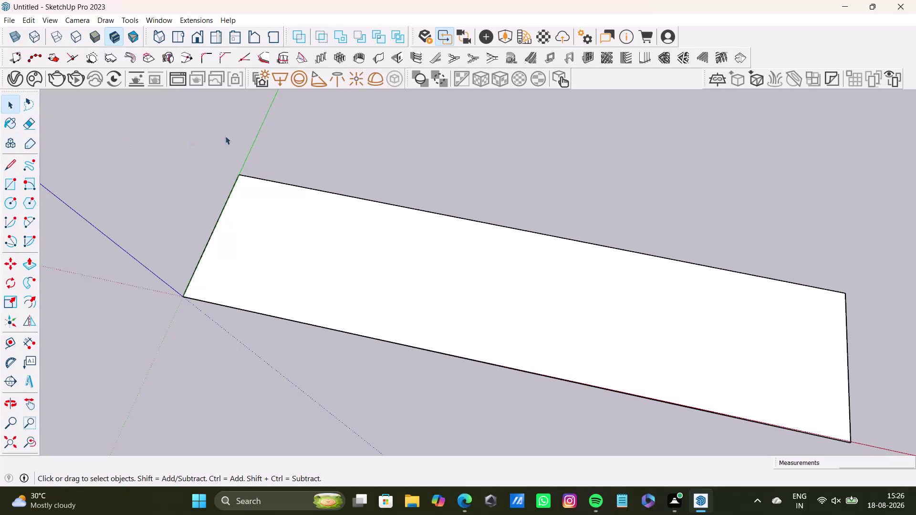
Draw a 20-foot edge from the green axis, locked parallel to the red axis.
scroll(down, 3)
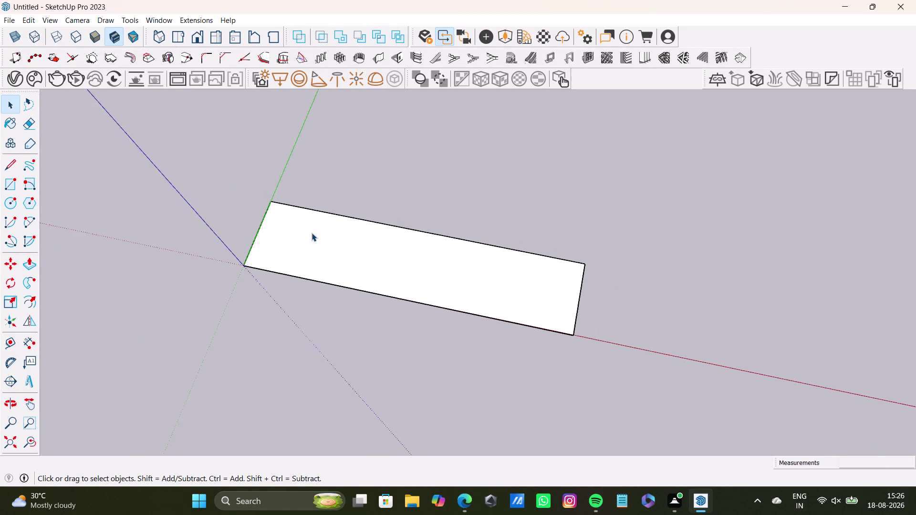
scroll(down, 3)
middle_drag(317, 228, 263, 352)
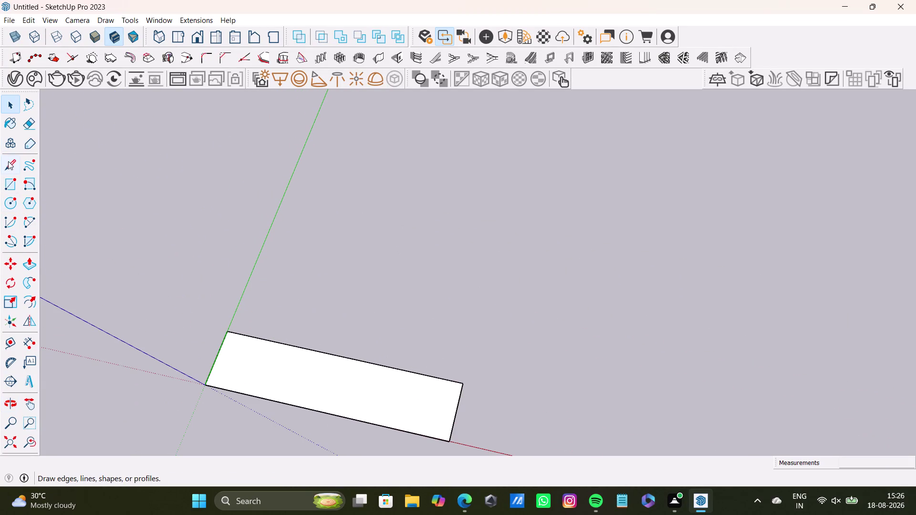
click(9, 163)
click(247, 280)
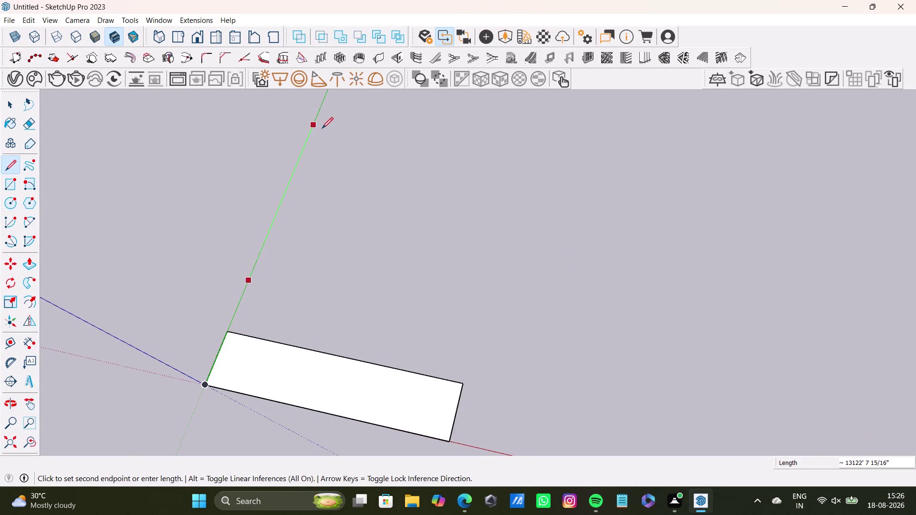
key(Up)
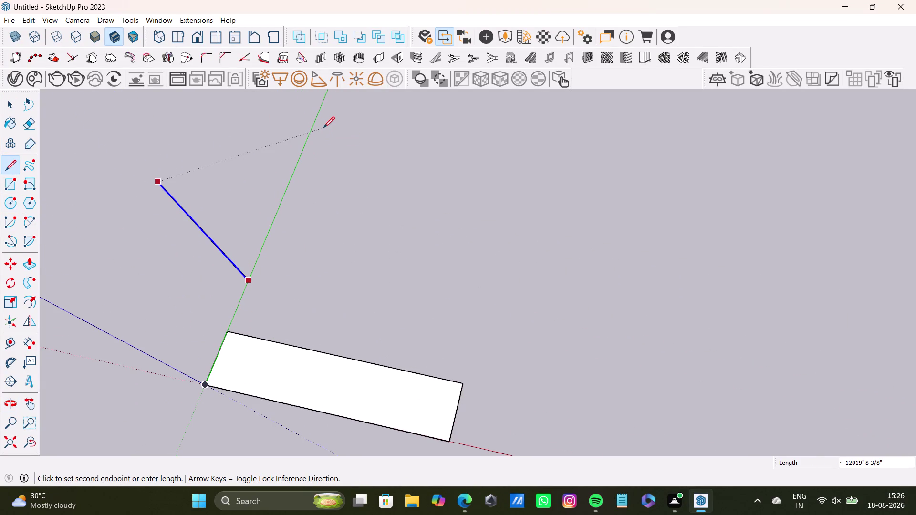
key(Right)
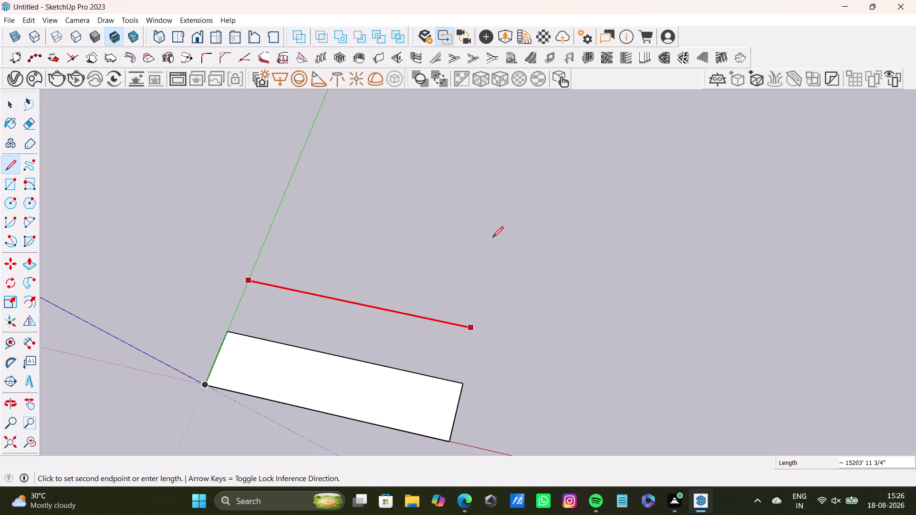
text(20')
key(Return)
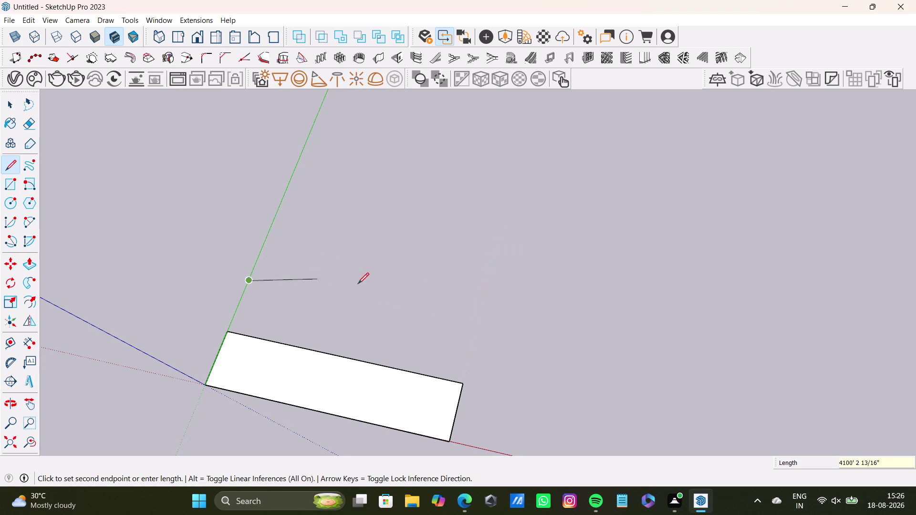
Re-enter the 20' length with the edge locked along the red axis, then finish drawing.
scroll(up, 3)
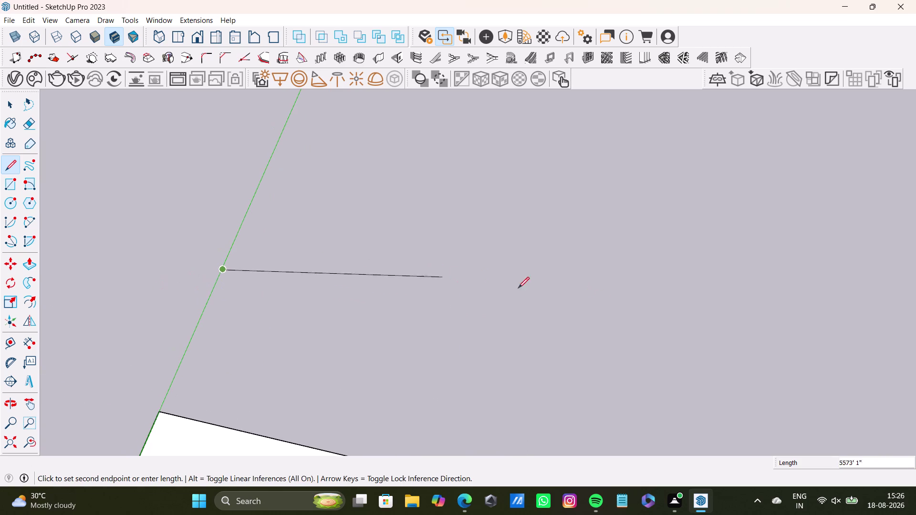
scroll(down, 3)
middle_drag(671, 313, 399, 217)
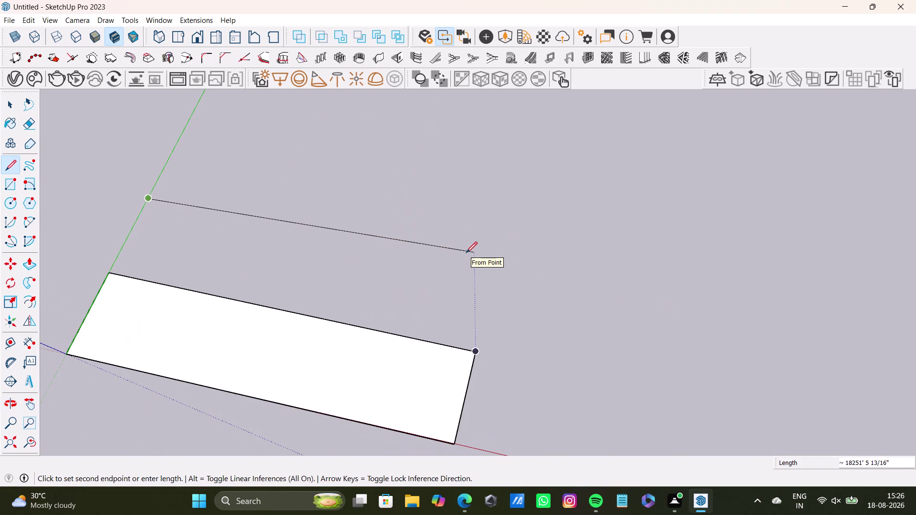
key(Right)
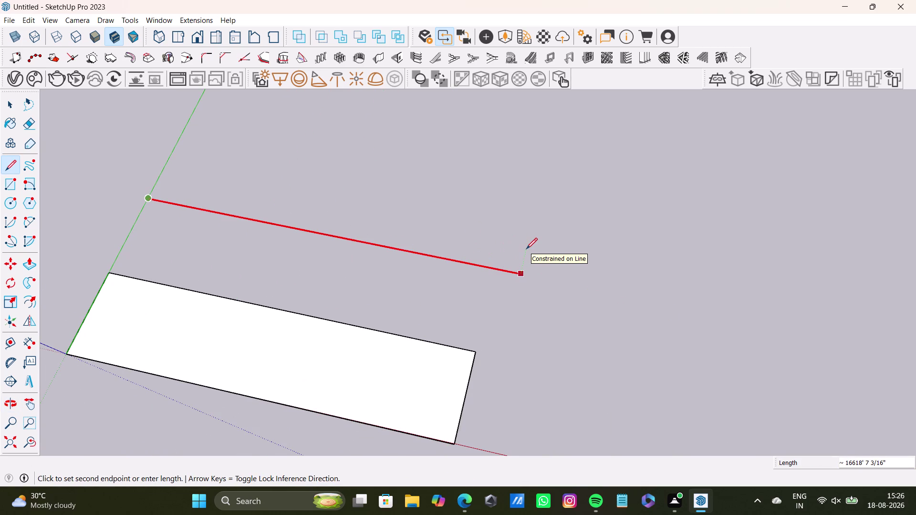
key(3)
key(BackSpace)
text(2)
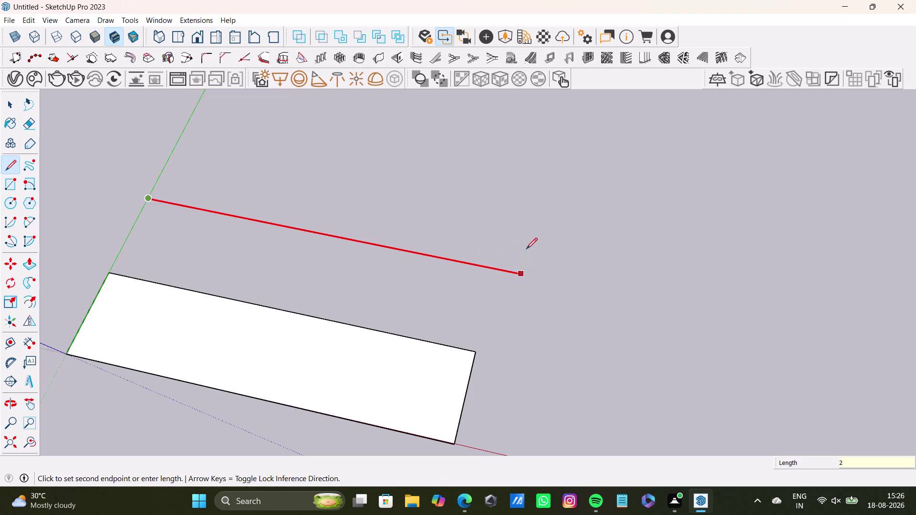
text(0')
key(Return)
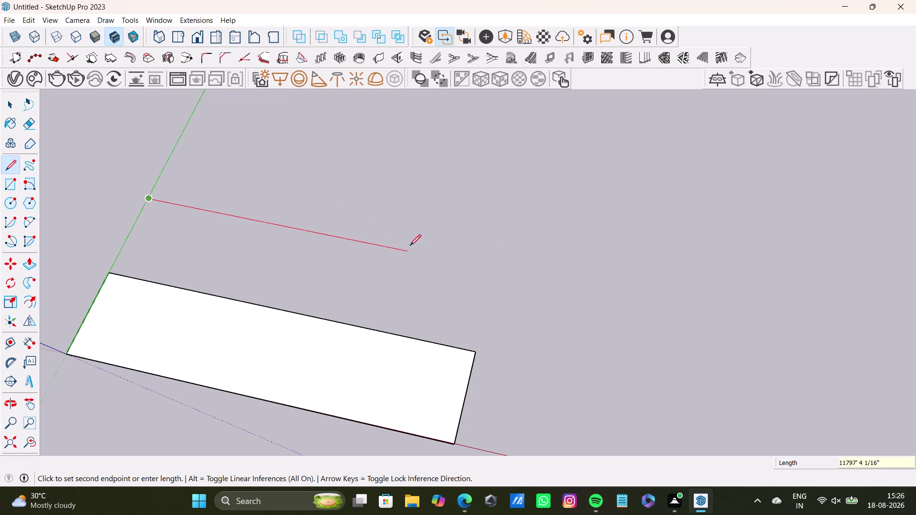
scroll(down, 3)
key(space)
text(v)
scroll(up, 3)
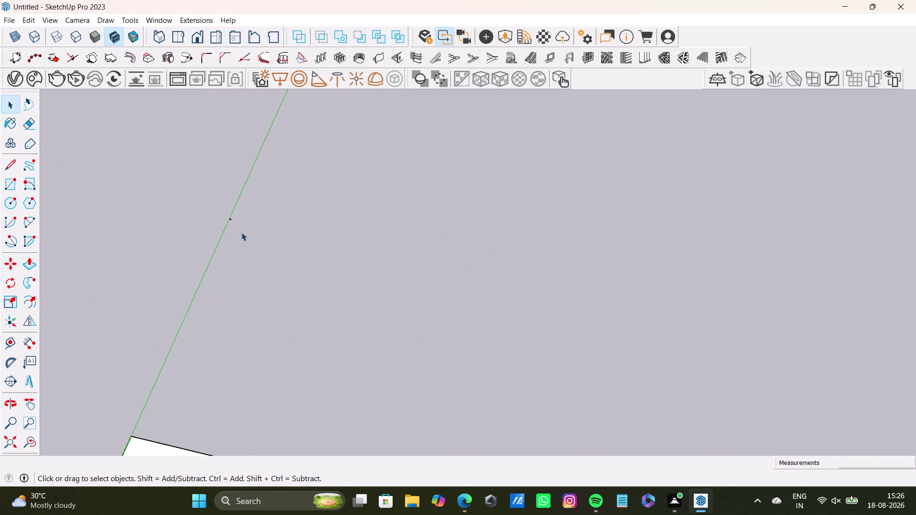
Start a tape measurement from the edge's green-axis endpoint, then cancel it.
scroll(up, 3)
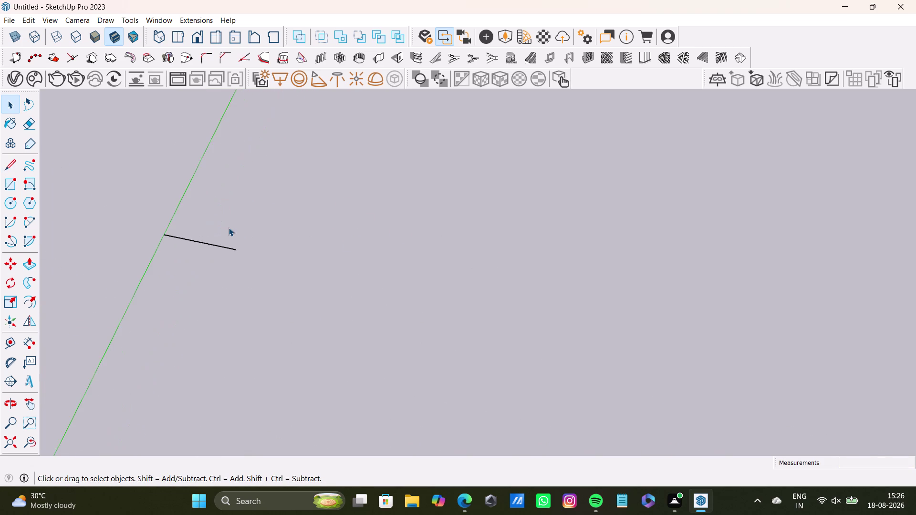
scroll(up, 3)
scroll(up, 3)
scroll(down, 3)
middle_drag(228, 227, 583, 232)
scroll(down, 3)
scroll(up, 3)
middle_drag(493, 267, 552, 299)
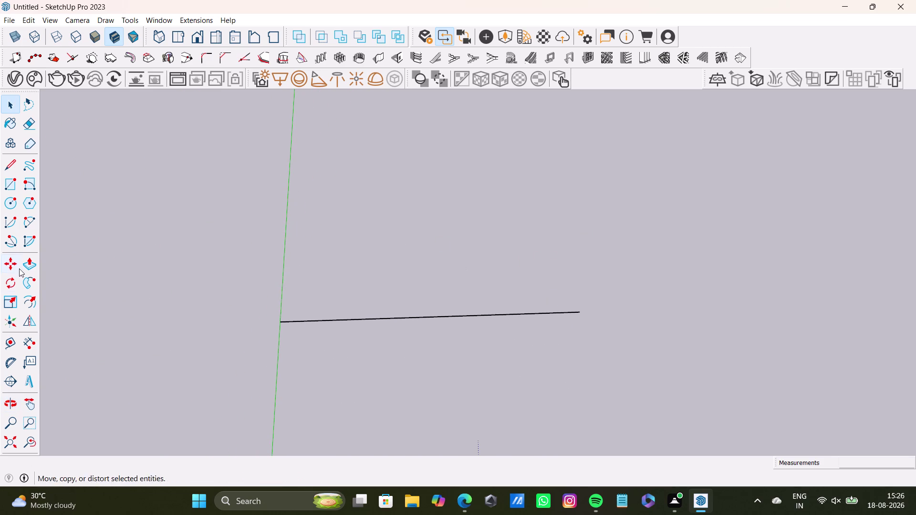
drag(19, 297, 20, 316)
click(13, 339)
click(278, 324)
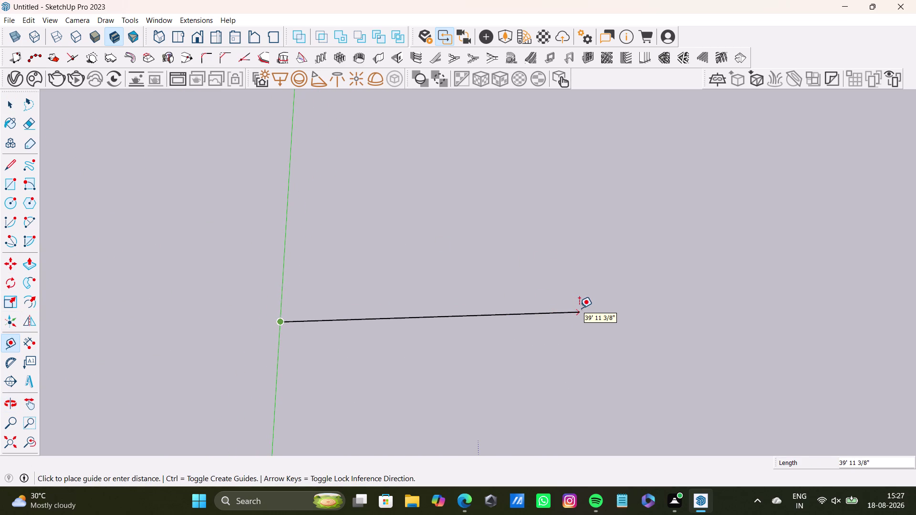
key(space)
Undo twice to remove the drawn edge.
scroll(up, 3)
scroll(down, 3)
scroll(up, 3)
middle_drag(423, 290, 420, 276)
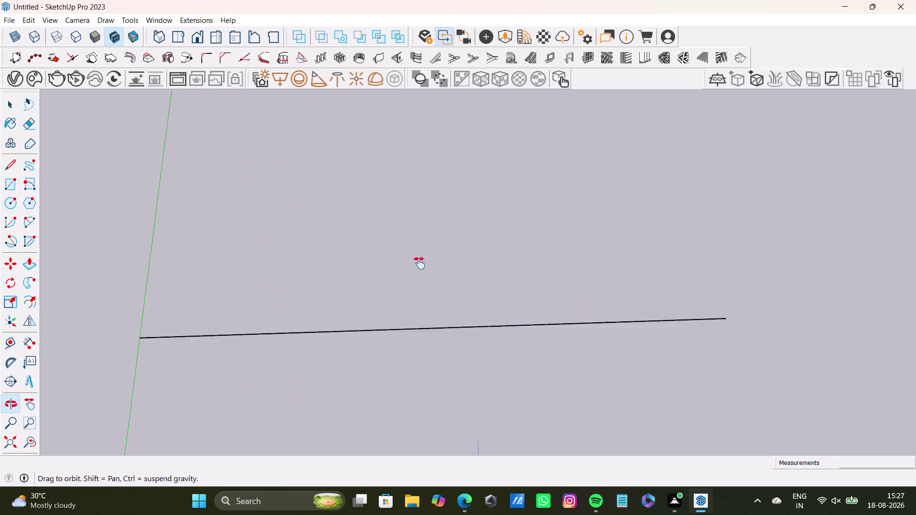
middle_drag(420, 276, 411, 222)
key(ctrl+z)
key(ctrl+z)
Zoom extents, then box-select and delete the long rectangular face and its edges.
scroll(down, 3)
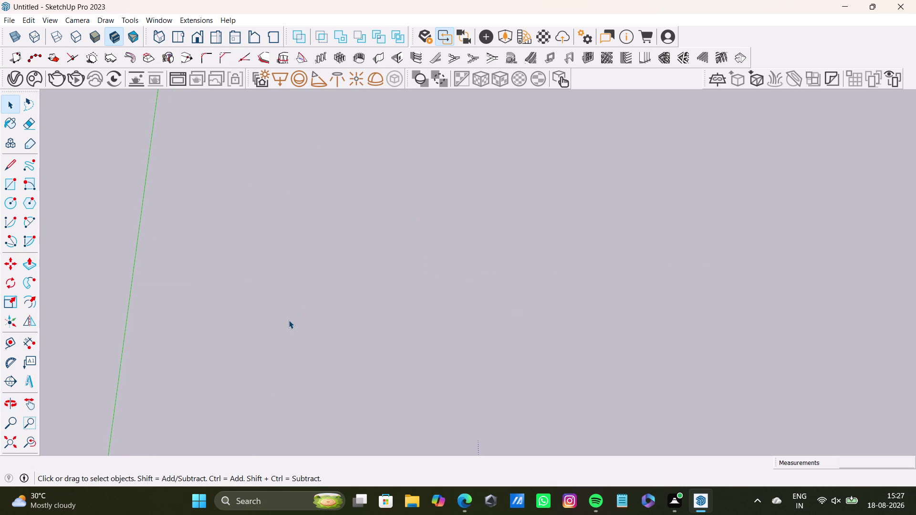
scroll(down, 3)
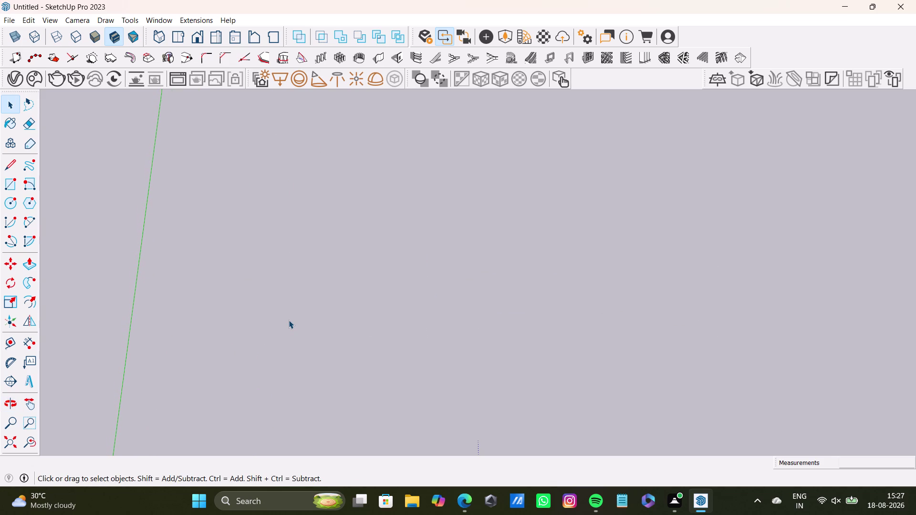
click(8, 450)
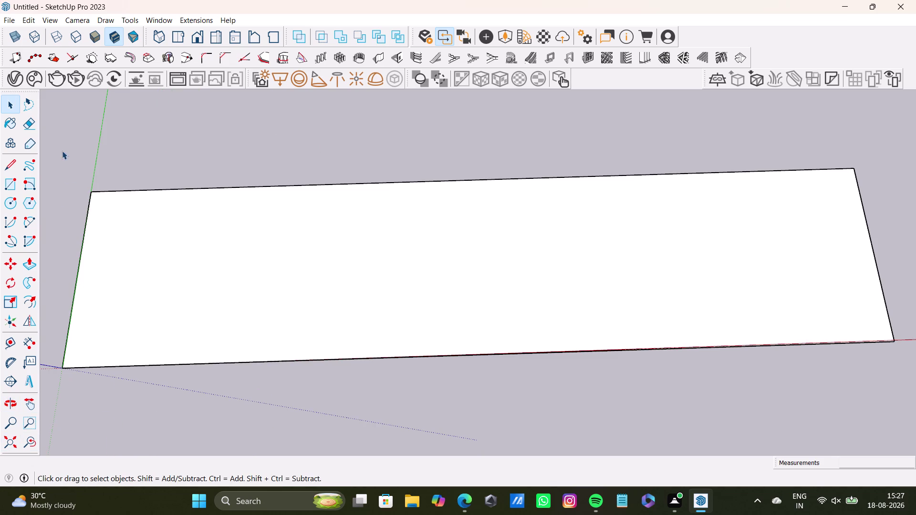
drag(62, 150, 915, 419)
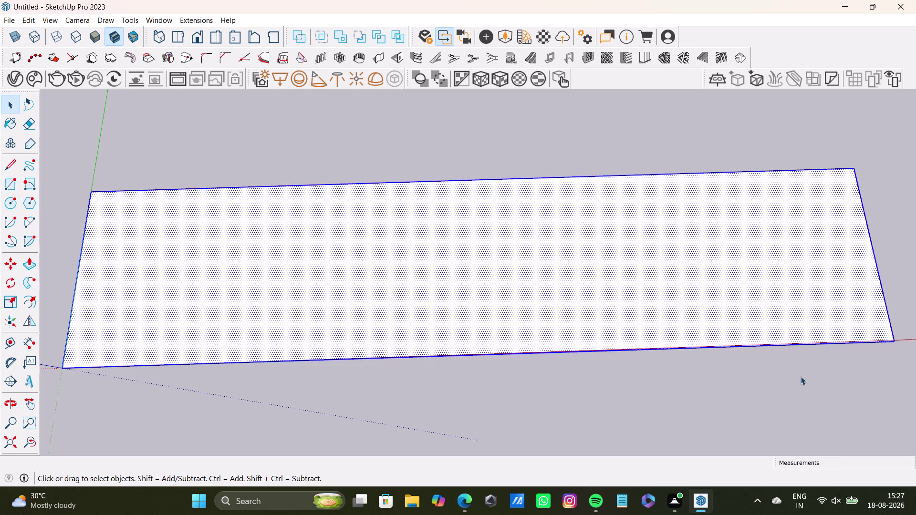
key(Delete)
middle_drag(221, 299, 488, 278)
scroll(up, 3)
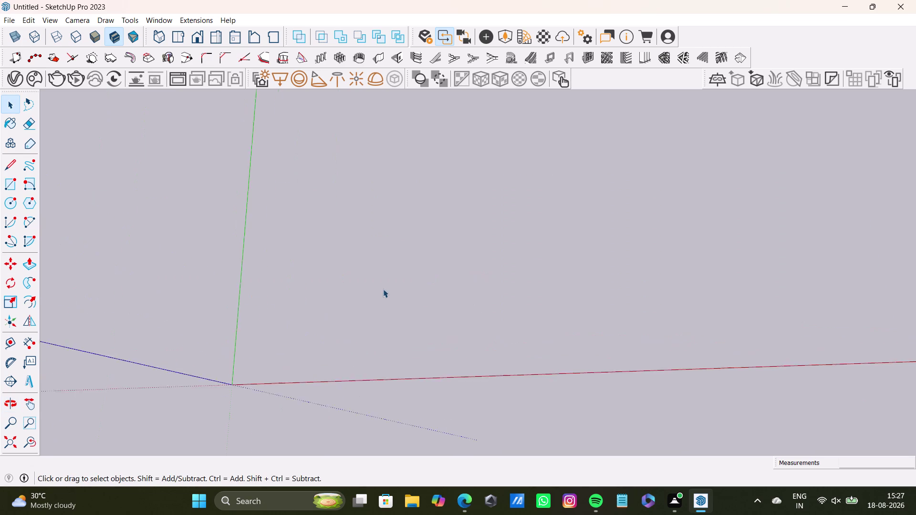
Place a tape-measure guide 12 feet from the origin along the green axis.
scroll(up, 3)
middle_drag(383, 290, 335, 132)
scroll(up, 3)
middle_drag(203, 328, 283, 199)
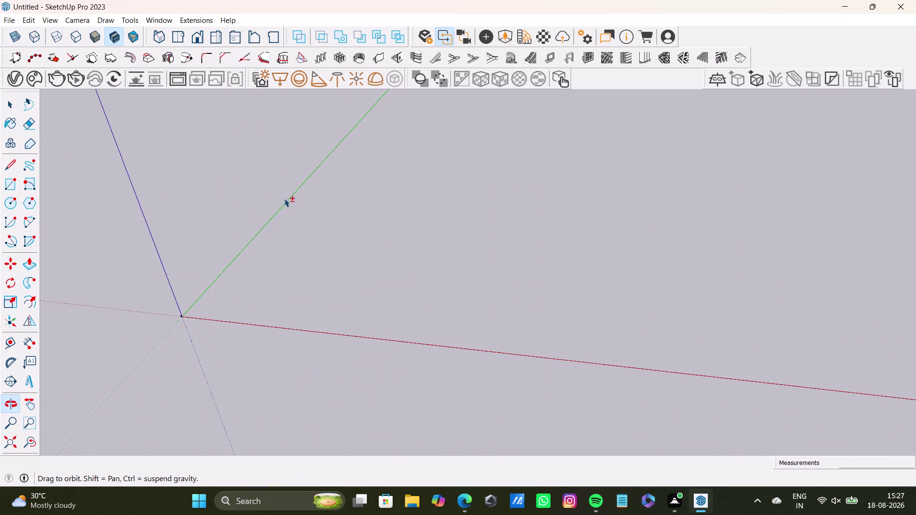
scroll(up, 3)
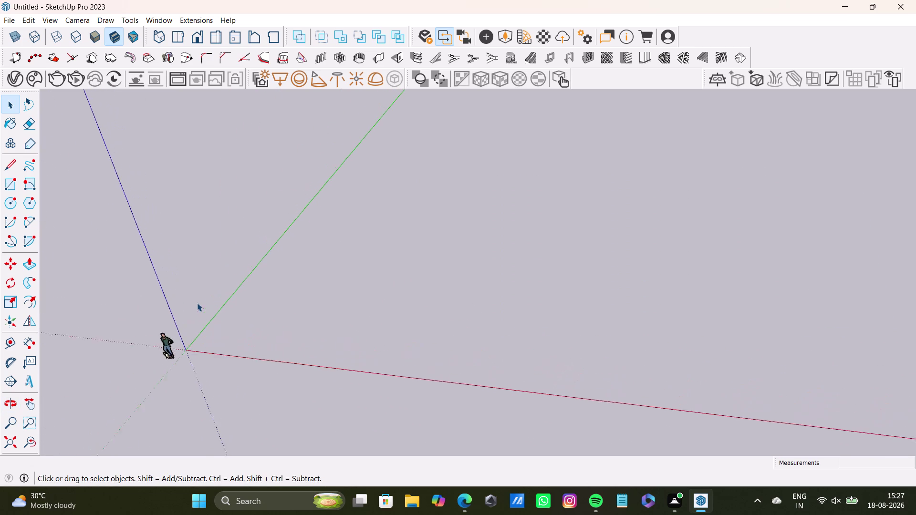
scroll(up, 3)
middle_drag(217, 331, 253, 241)
scroll(up, 3)
middle_drag(211, 298, 209, 274)
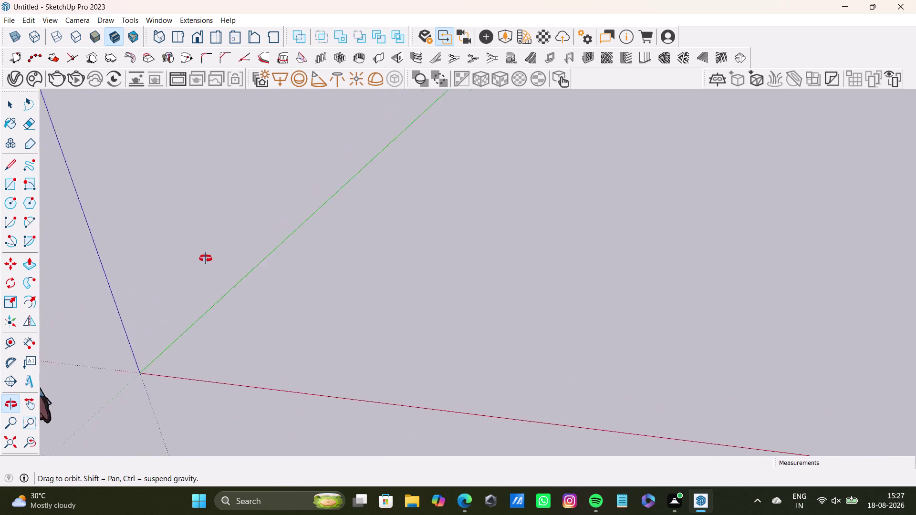
middle_drag(209, 273, 259, 273)
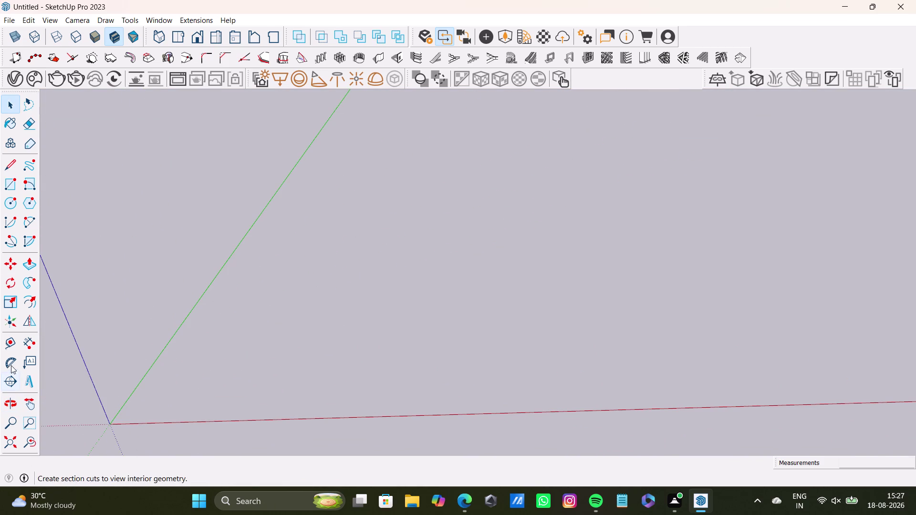
click(8, 347)
click(110, 417)
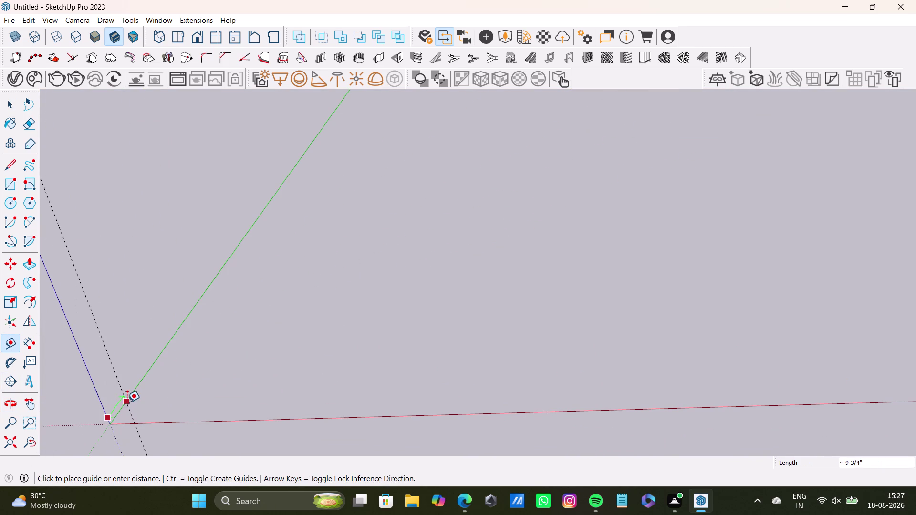
key(space)
click(14, 350)
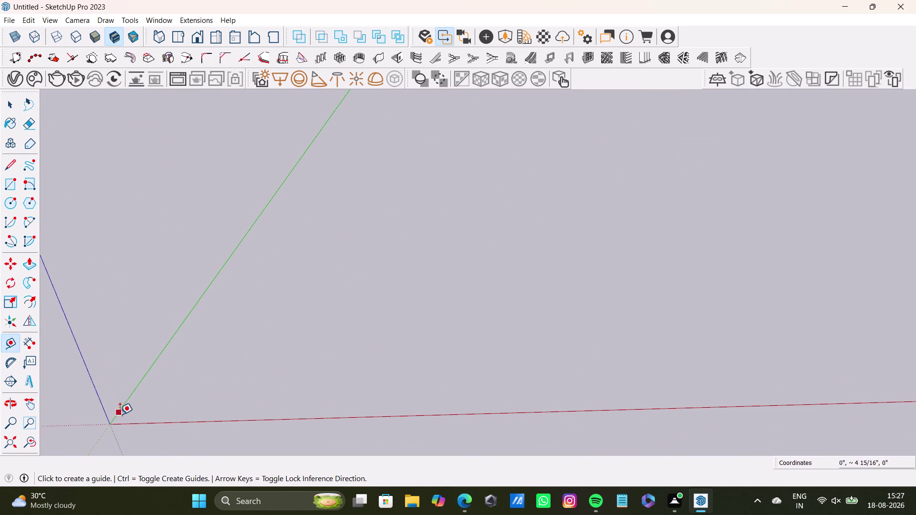
click(111, 421)
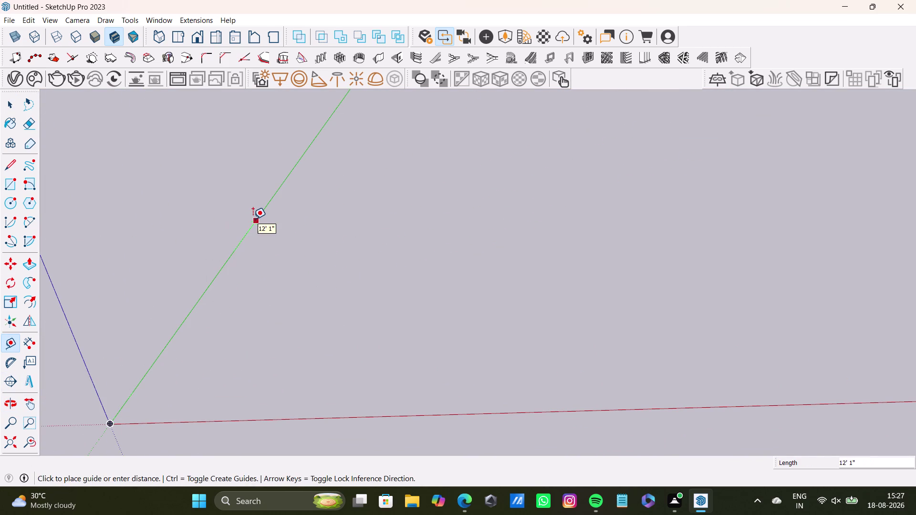
text(12')
key(Return)
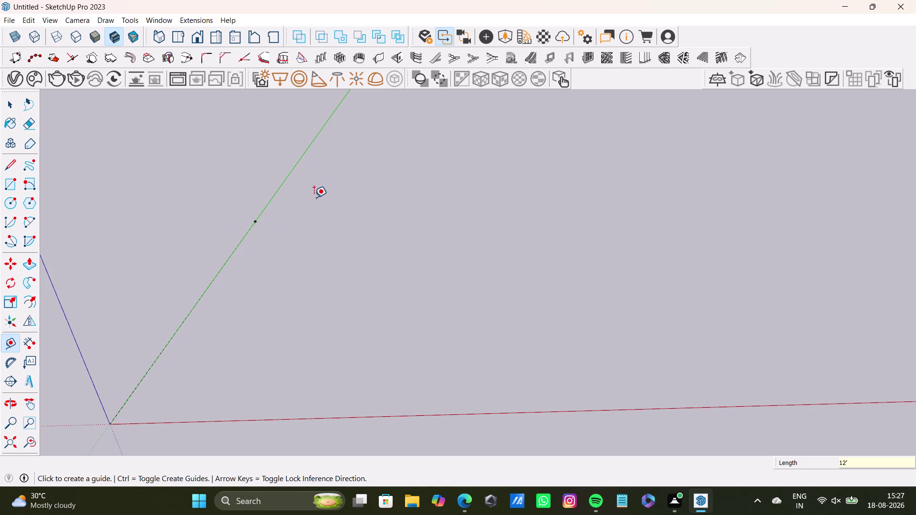
Measure a guide from the 12-foot point parallel to the red axis.
click(255, 220)
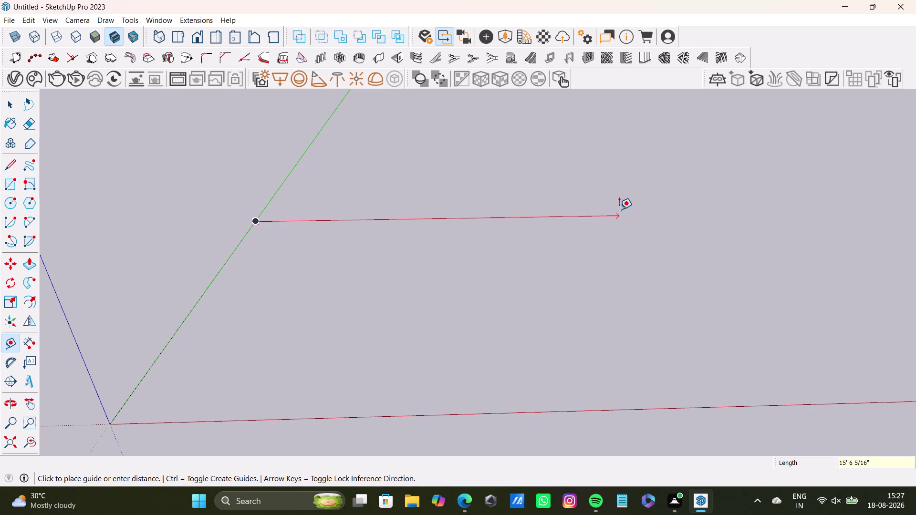
key(Right)
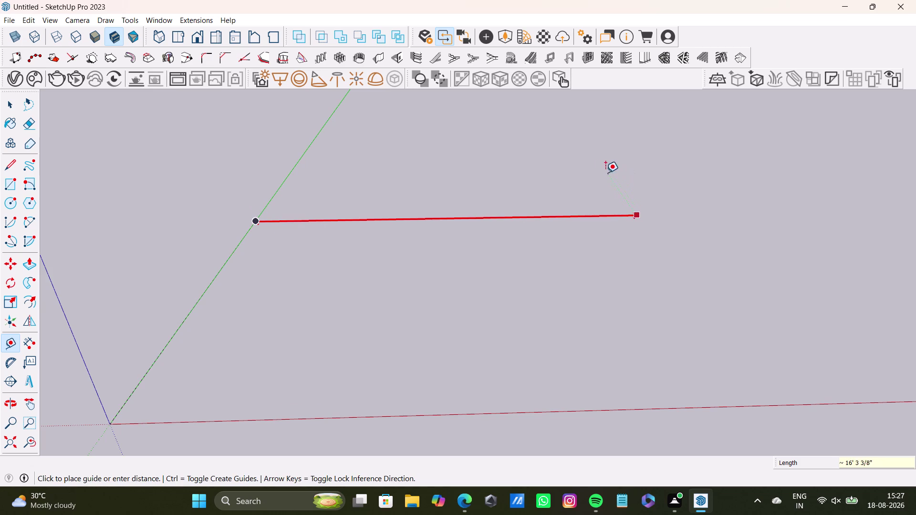
middle_drag(569, 242, 548, 409)
middle_drag(532, 309, 535, 329)
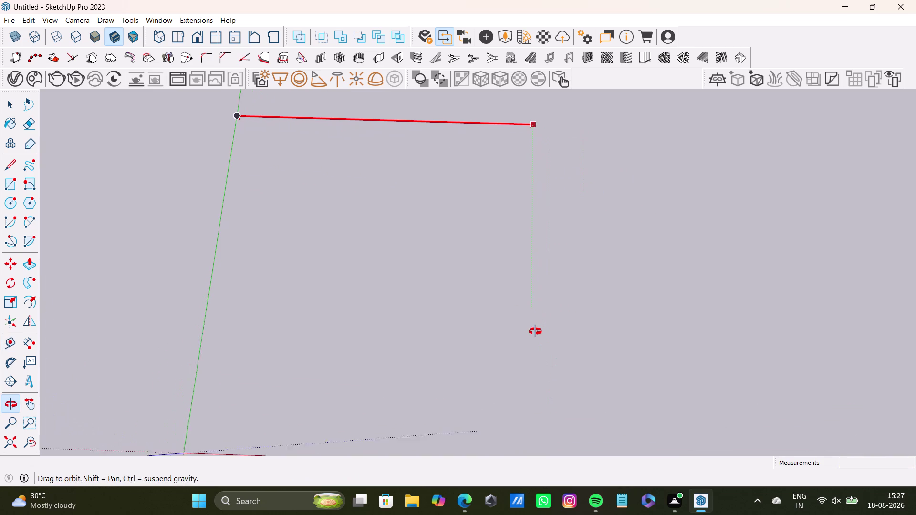
middle_drag(535, 329, 536, 333)
scroll(down, 3)
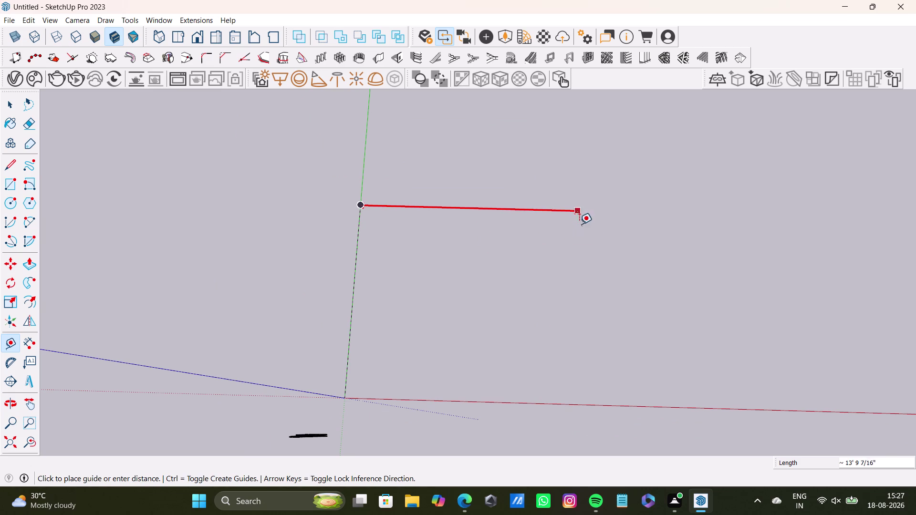
click(593, 223)
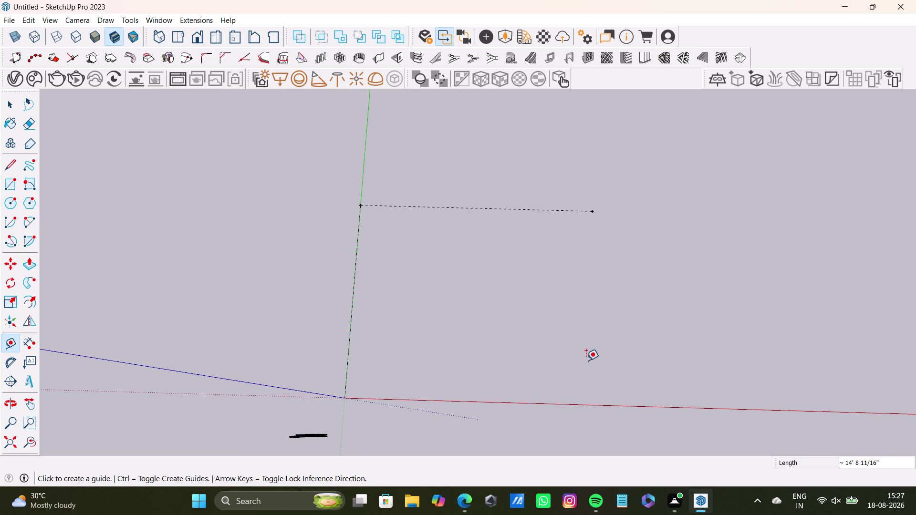
Extend guides from the far corner down to the red axis and back toward the origin.
click(15, 346)
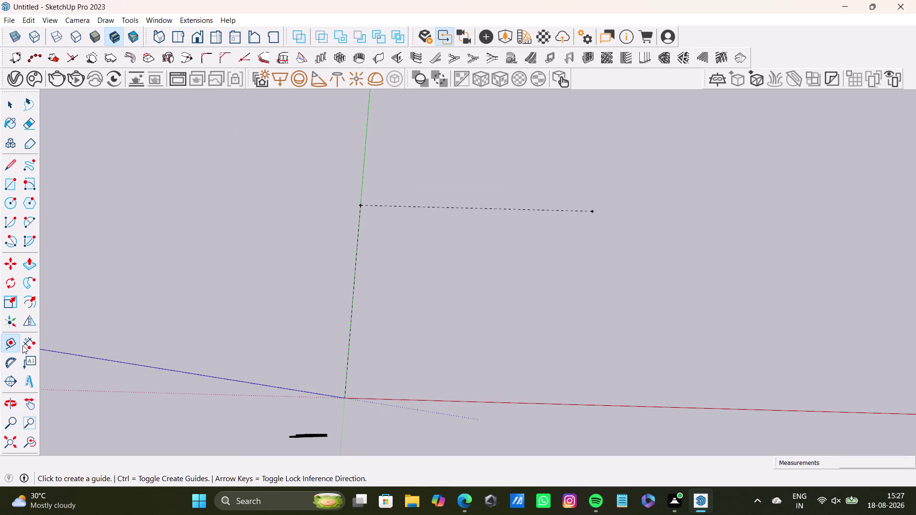
click(591, 211)
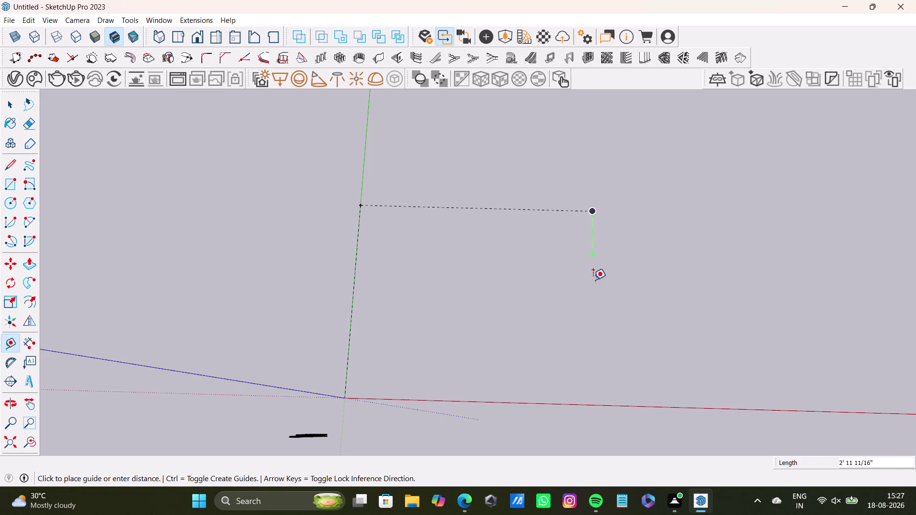
click(590, 403)
click(346, 397)
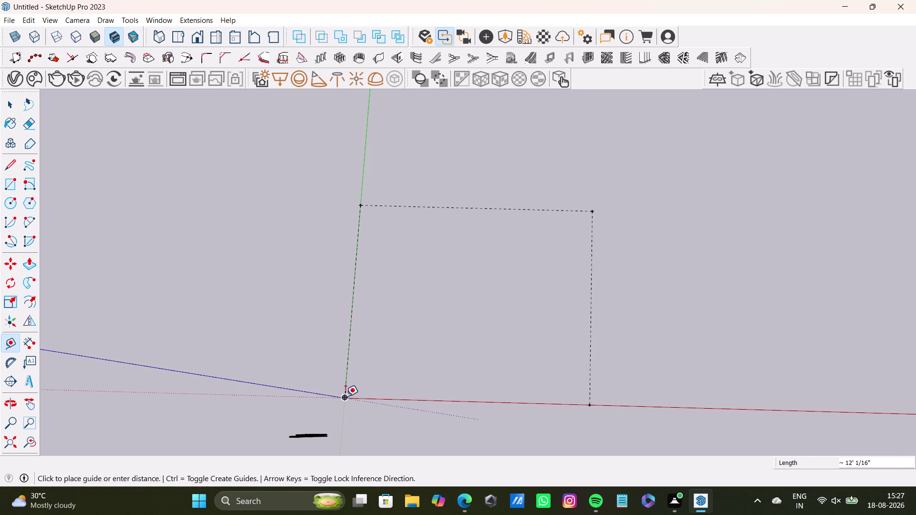
click(589, 402)
key(space)
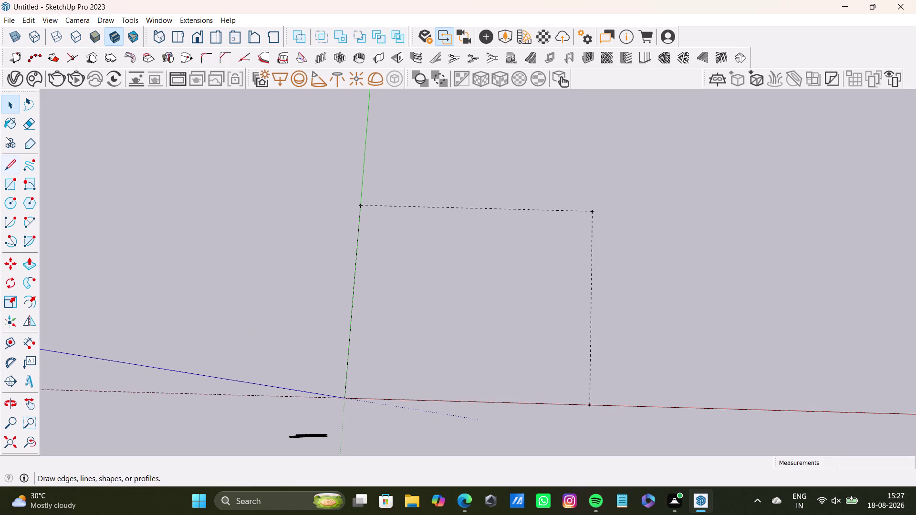
Pencil from the origin through each guide corner and back, closing the 12-foot square face.
click(13, 164)
click(362, 204)
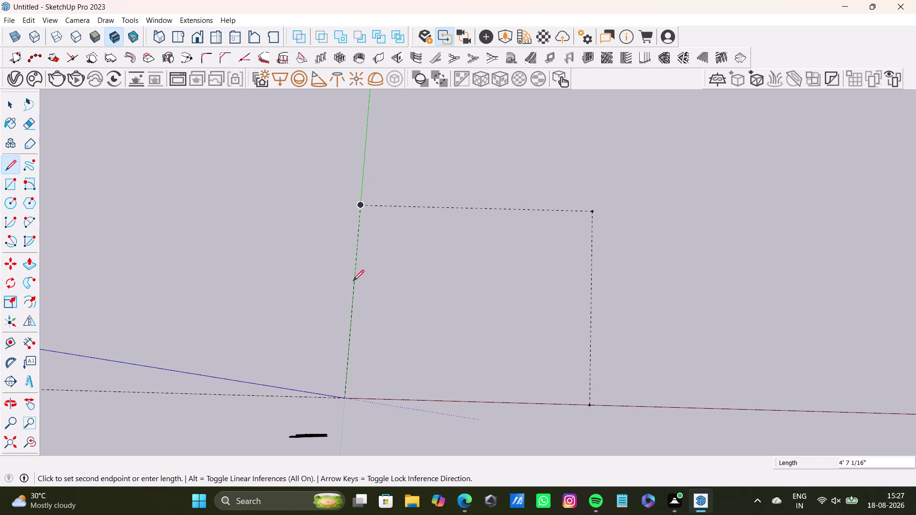
click(347, 396)
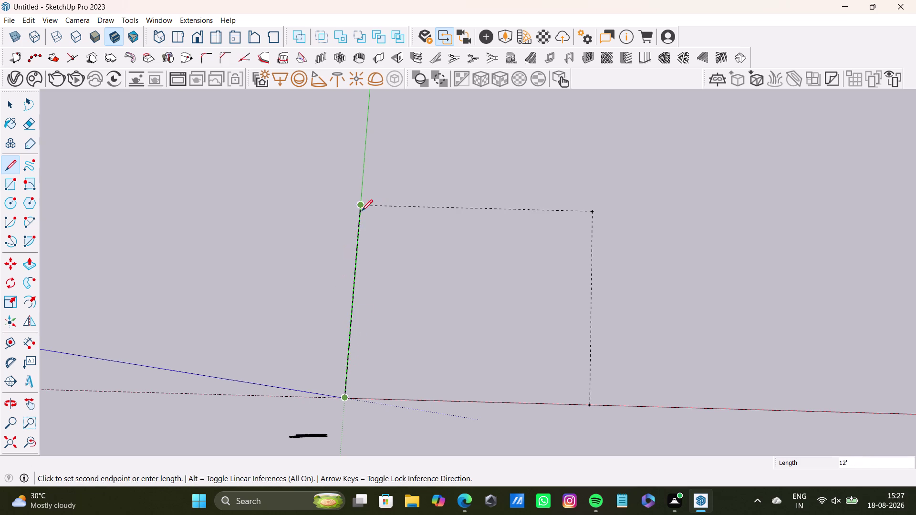
click(588, 404)
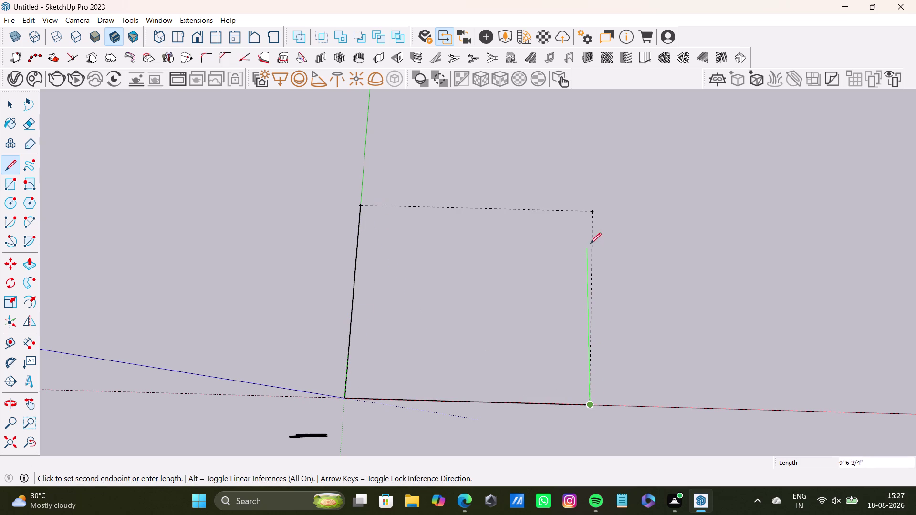
click(593, 215)
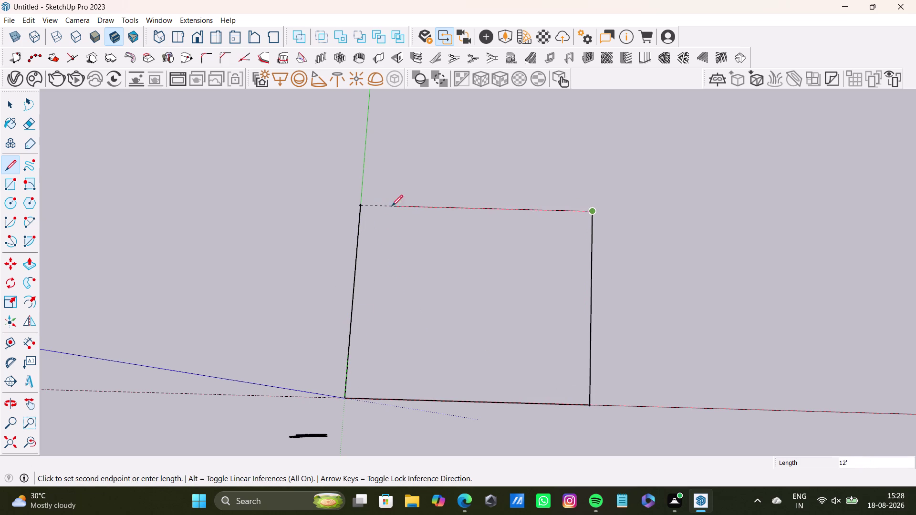
click(365, 204)
key(space)
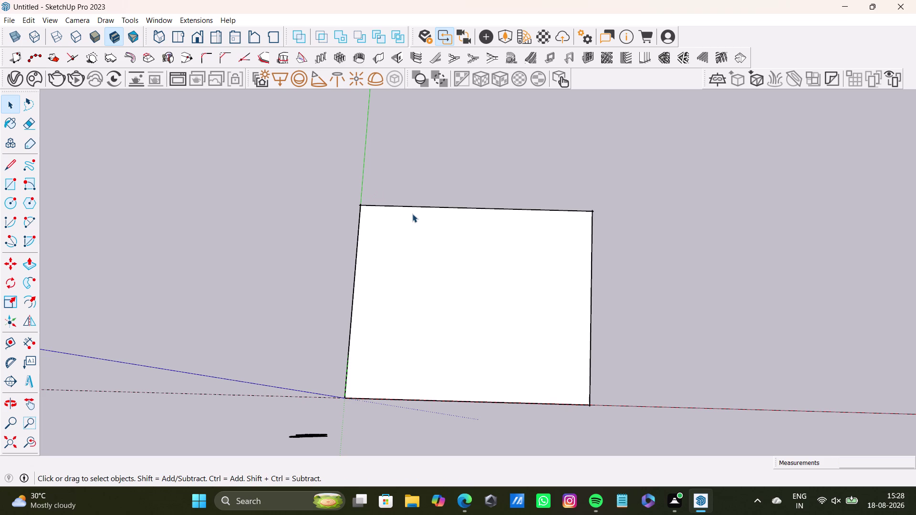